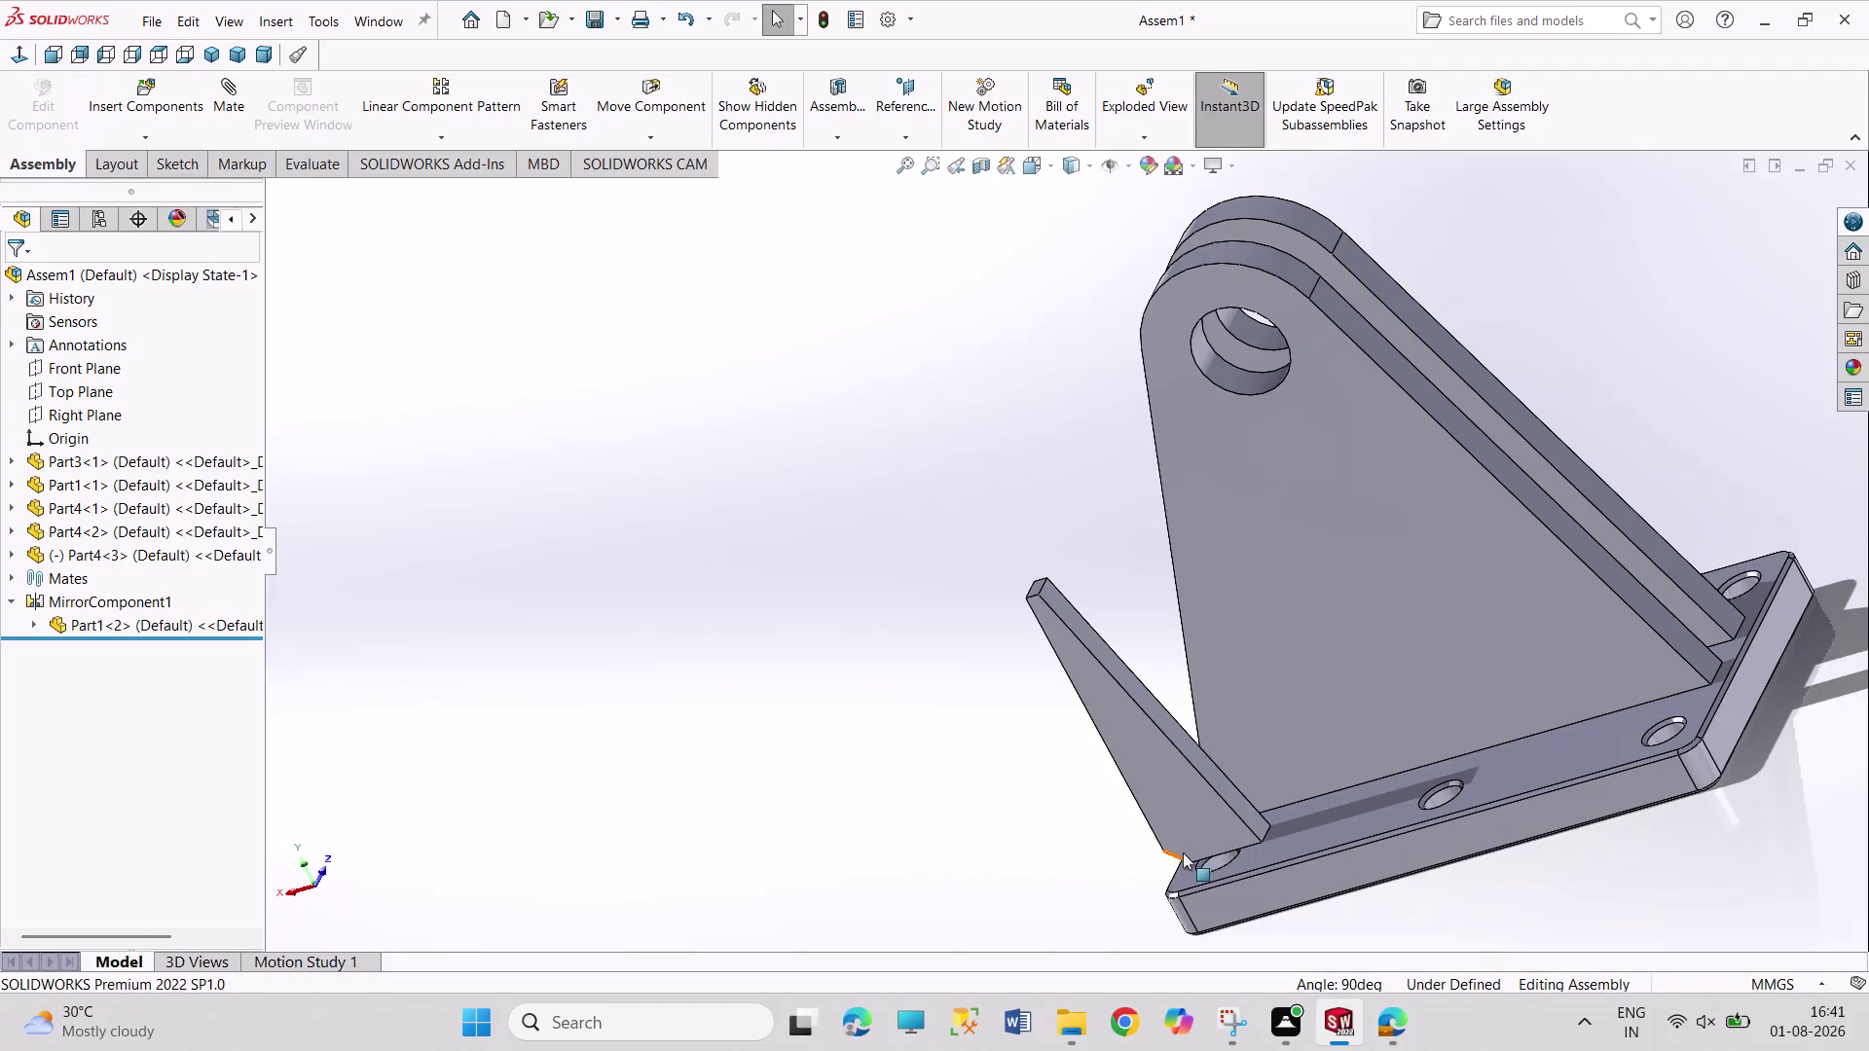
Remove the misplaced Part4<3> rib gusset from the bracket assembly.
drag(1190, 814, 810, 854)
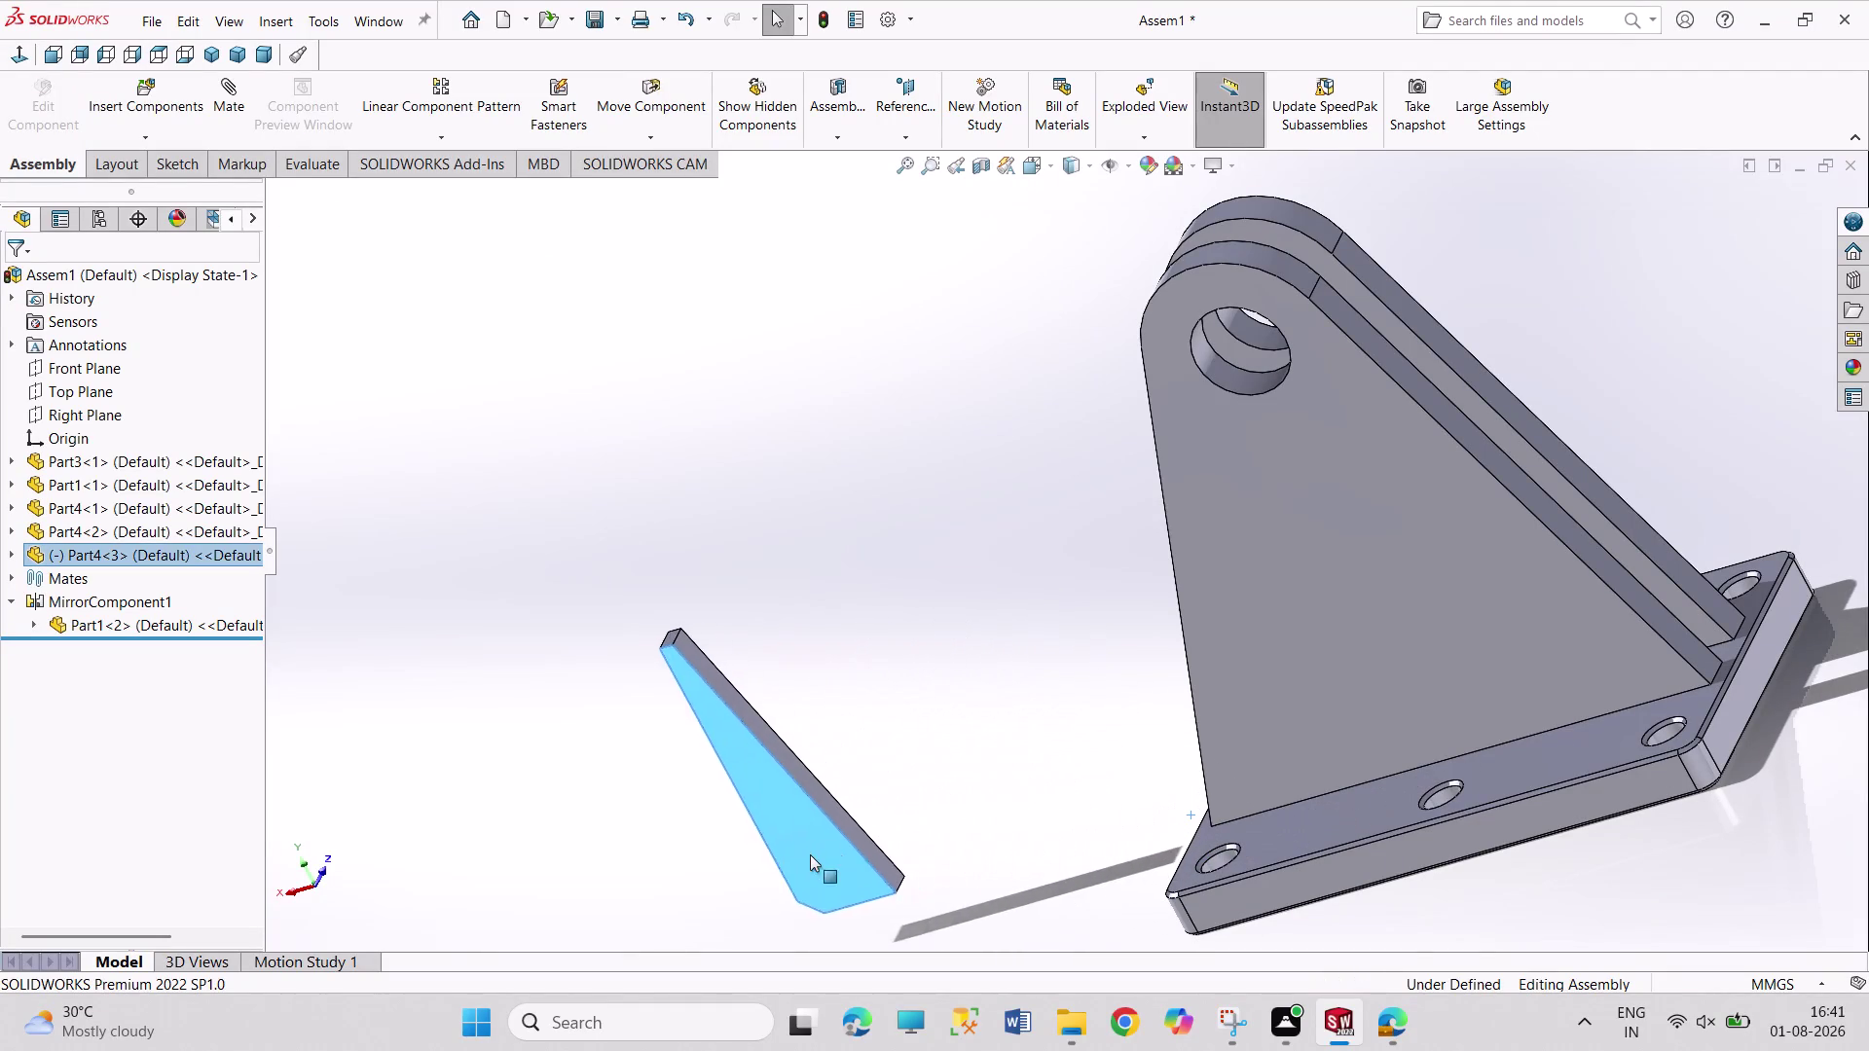
drag(810, 855, 1089, 832)
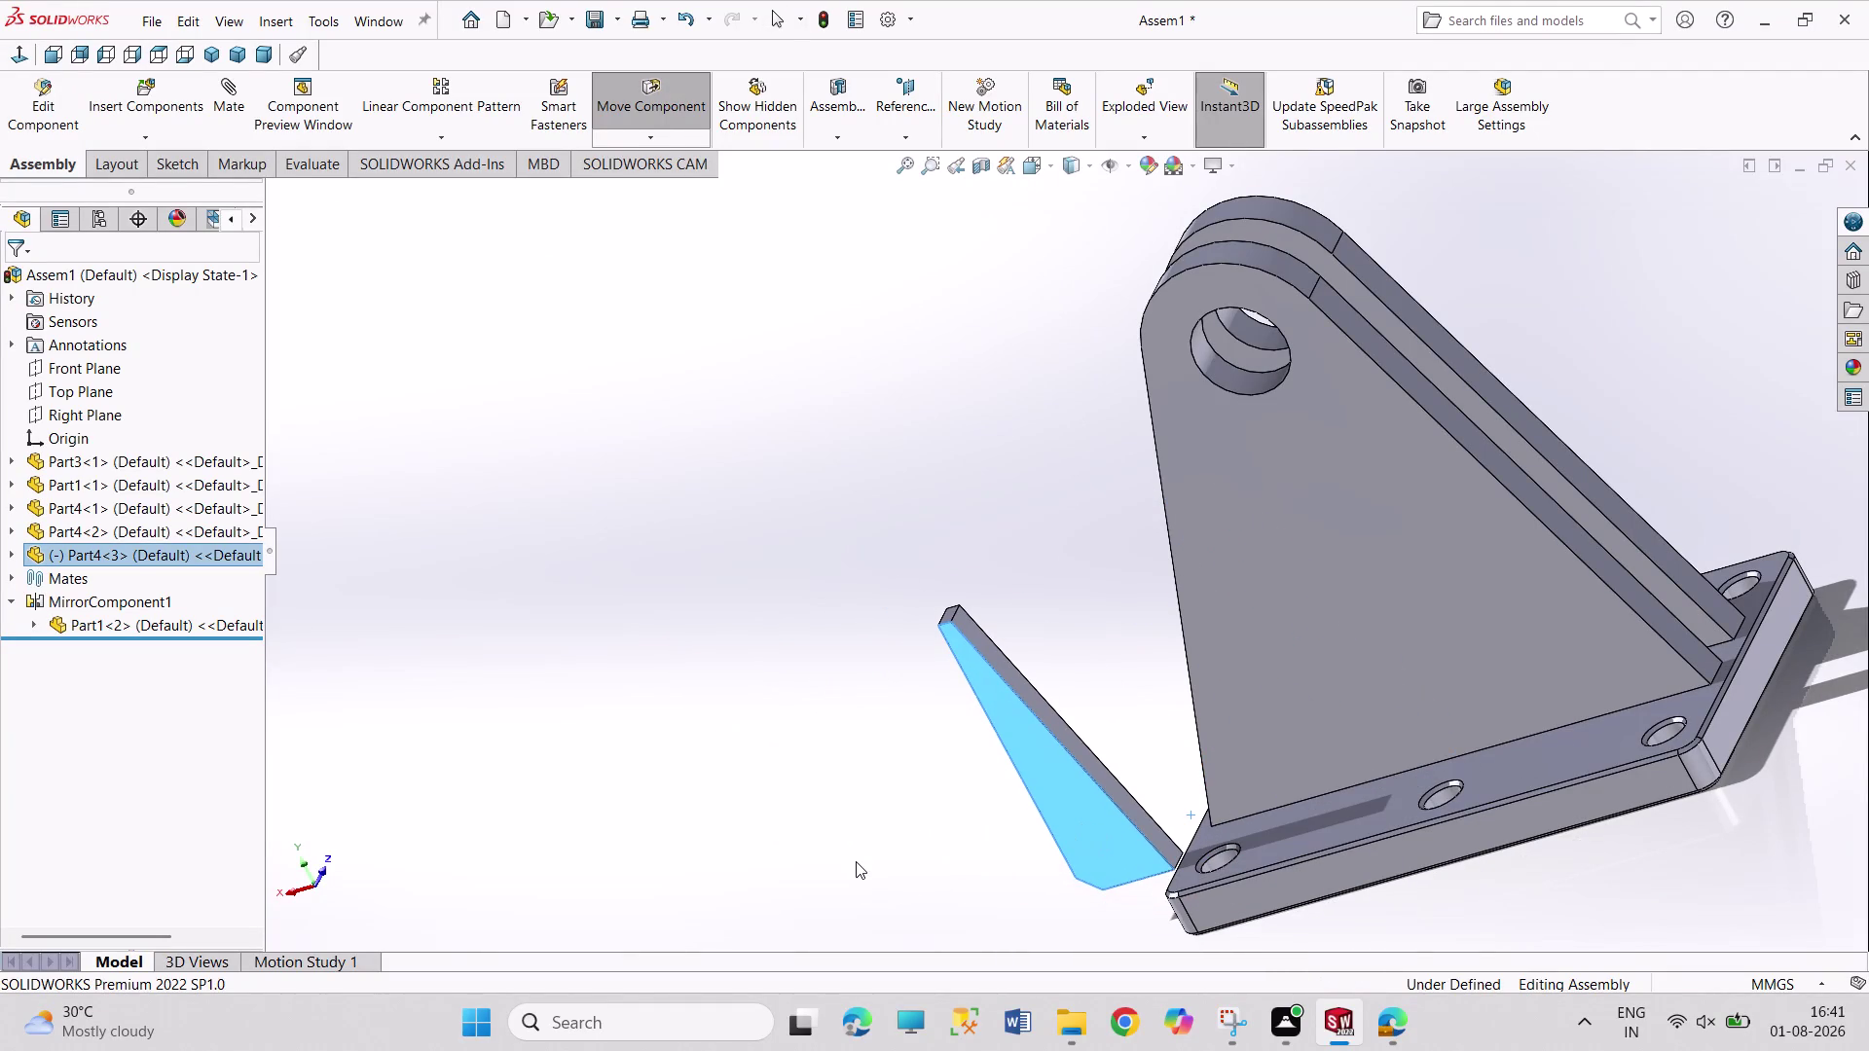
click(849, 852)
key(ctrl+z)
key(ctrl+z)
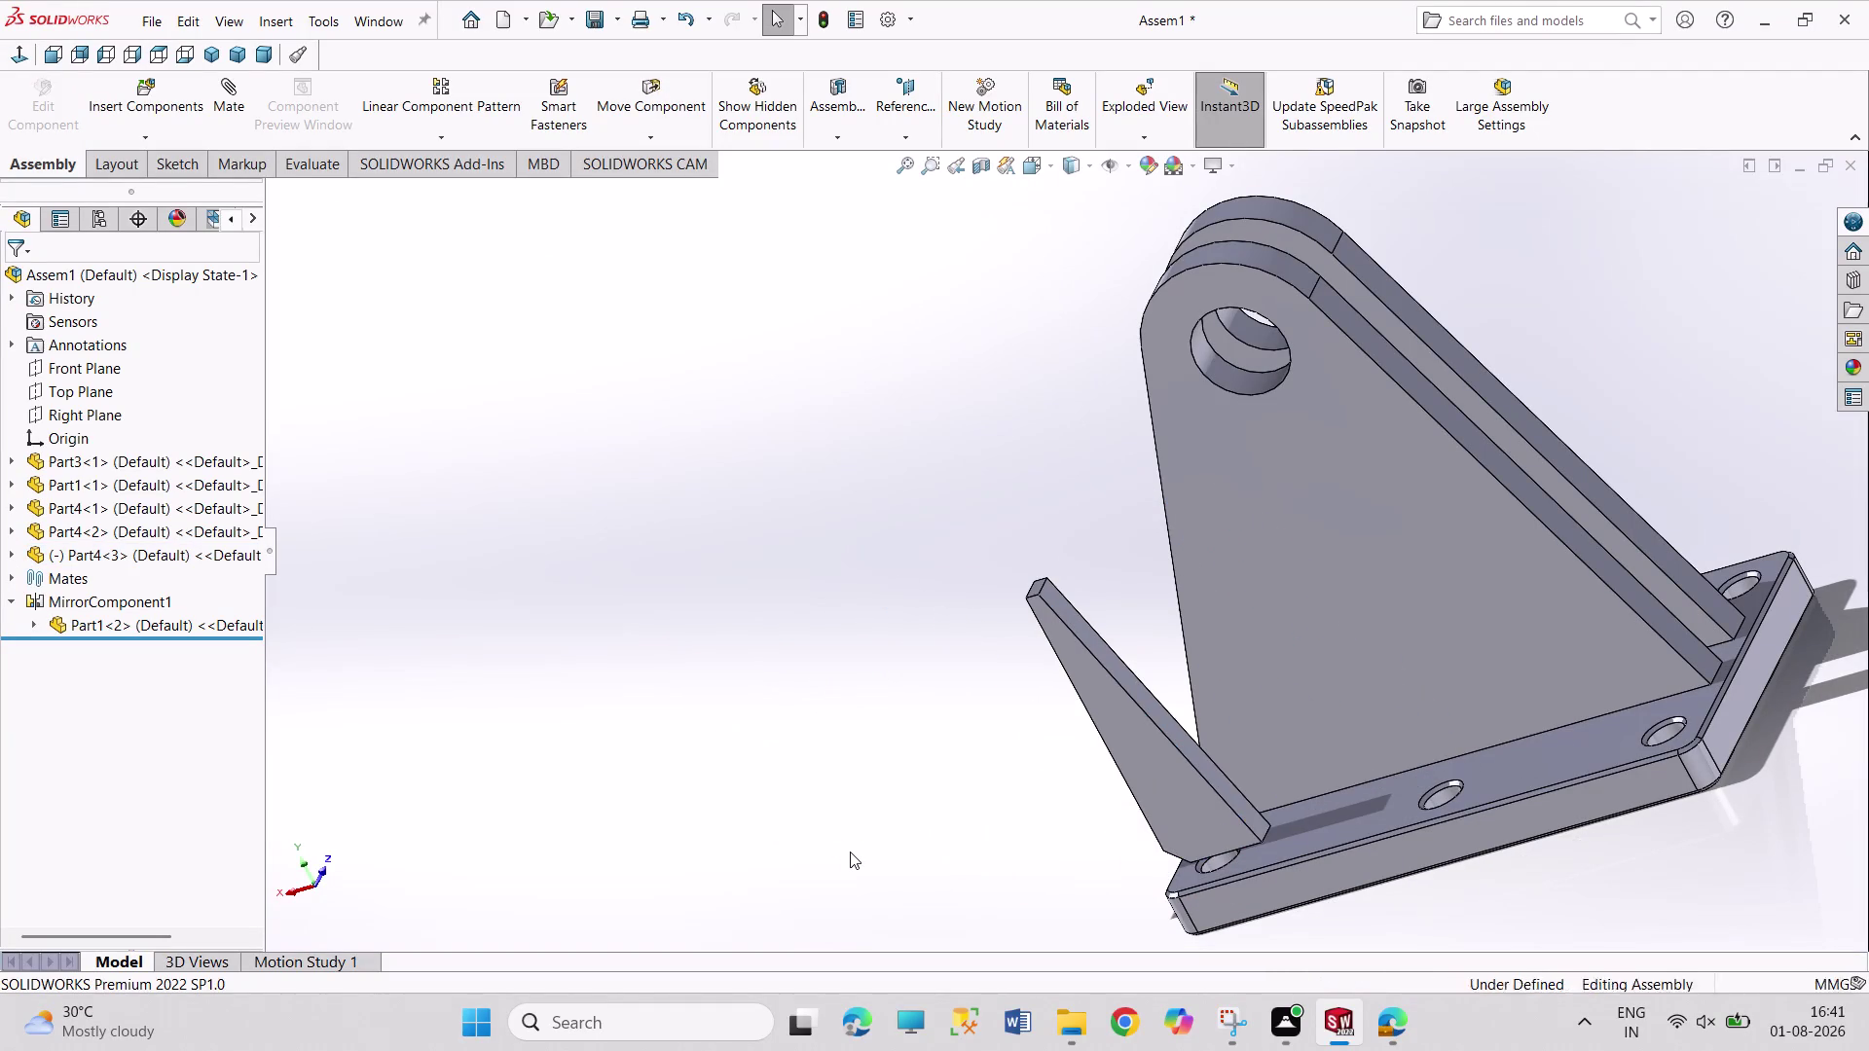
key(ctrl+z)
key(ctrl+z)
key(ctrl+z)
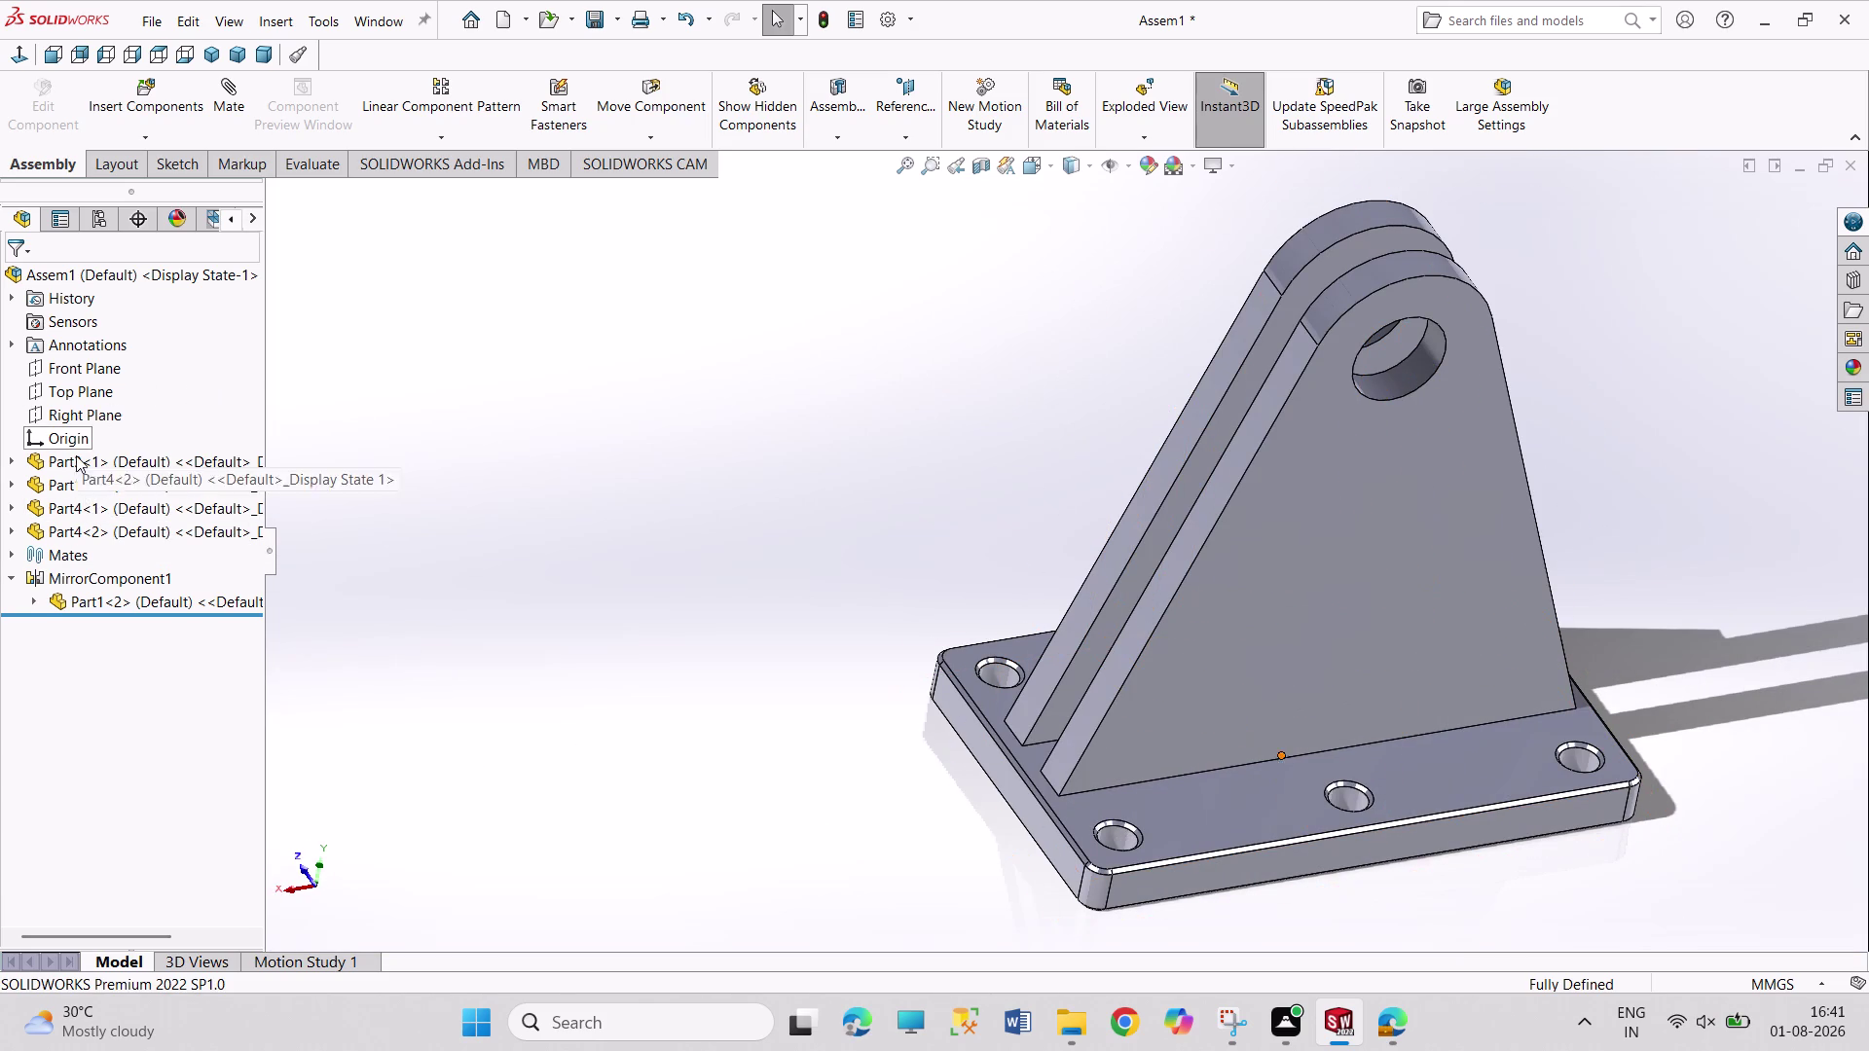
Insert a fresh copy of Part4 on the base plate near the upright.
click(155, 94)
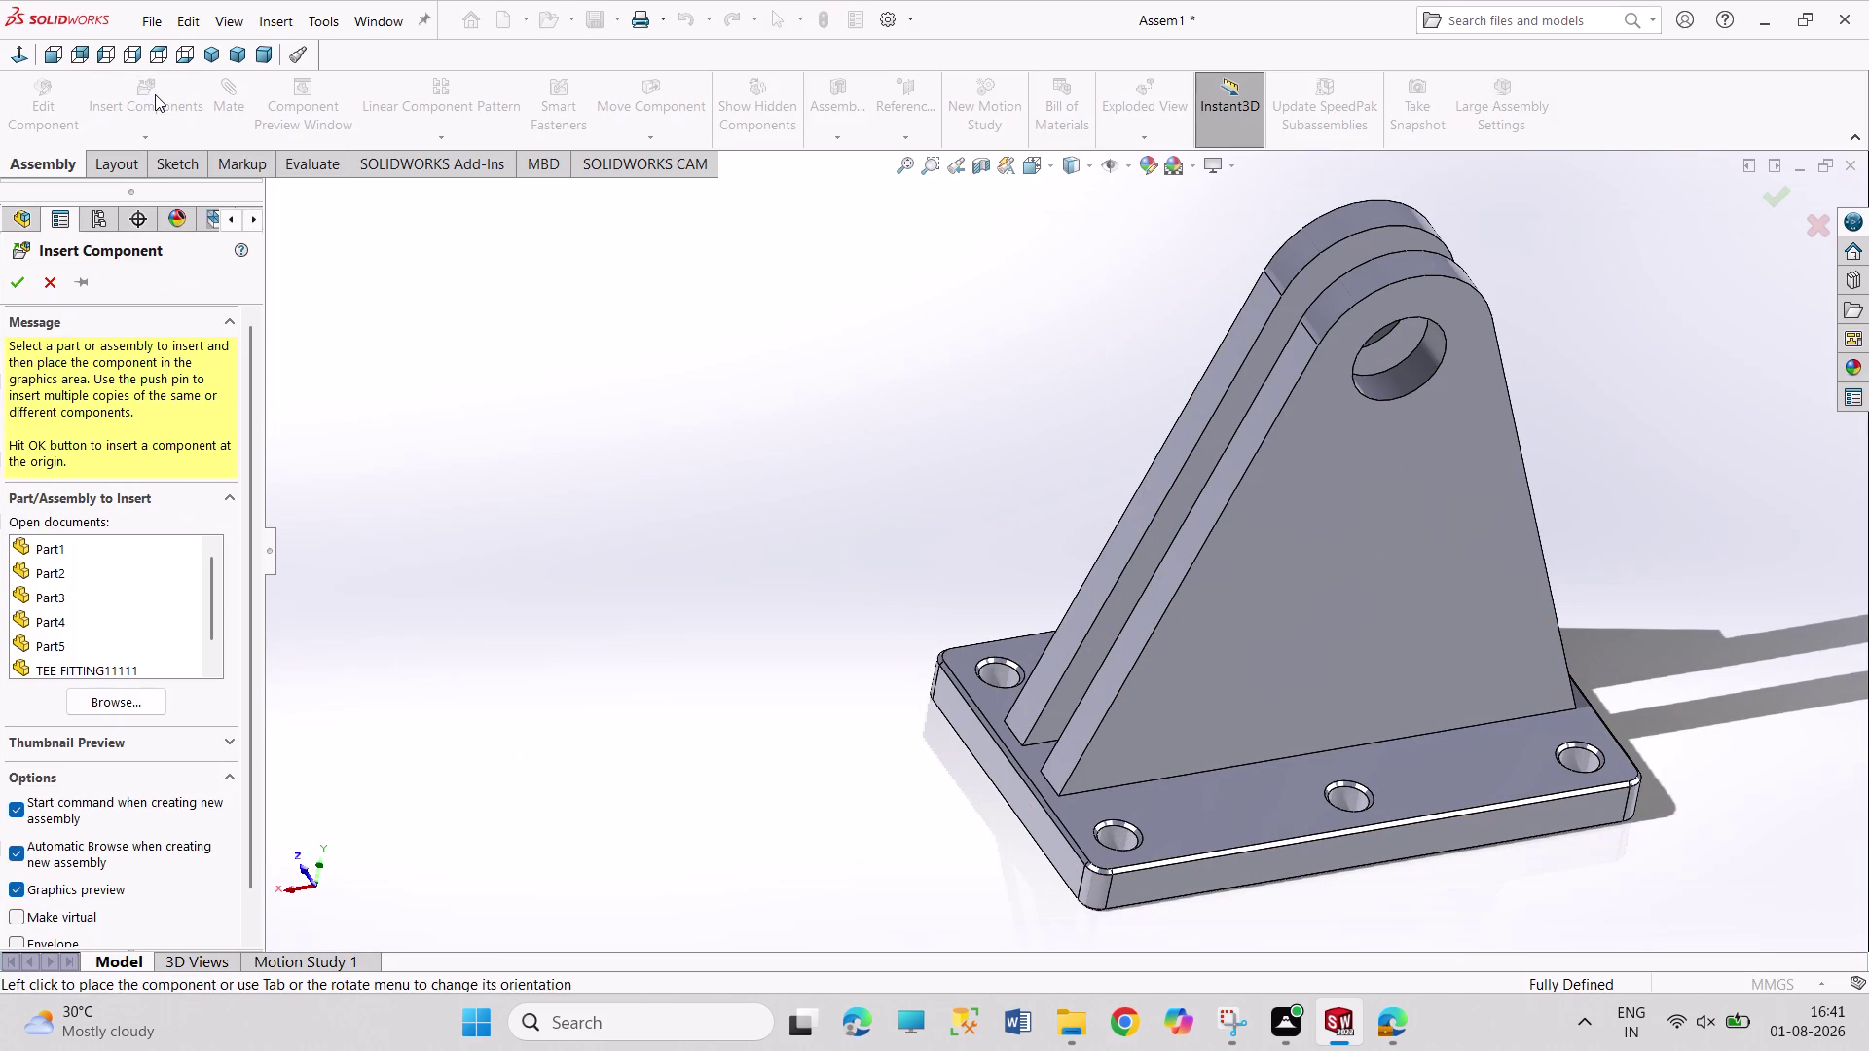
click(84, 620)
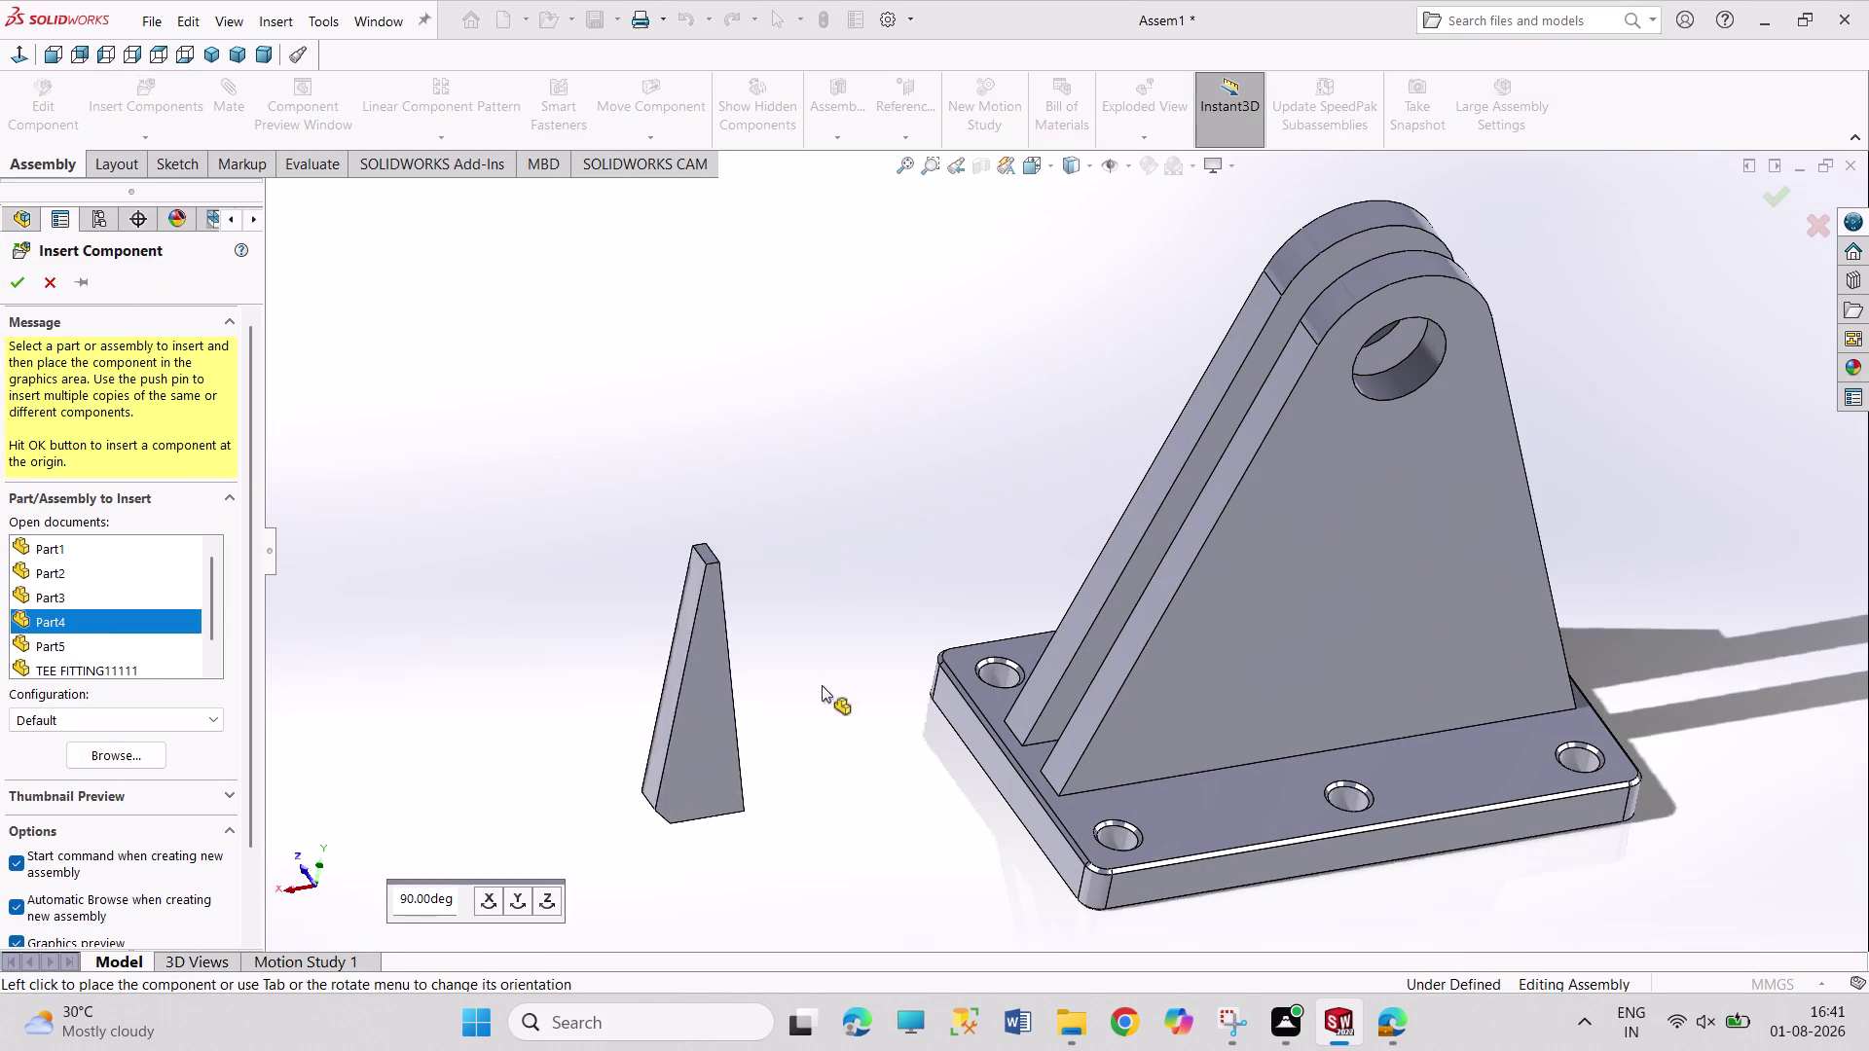
click(1256, 674)
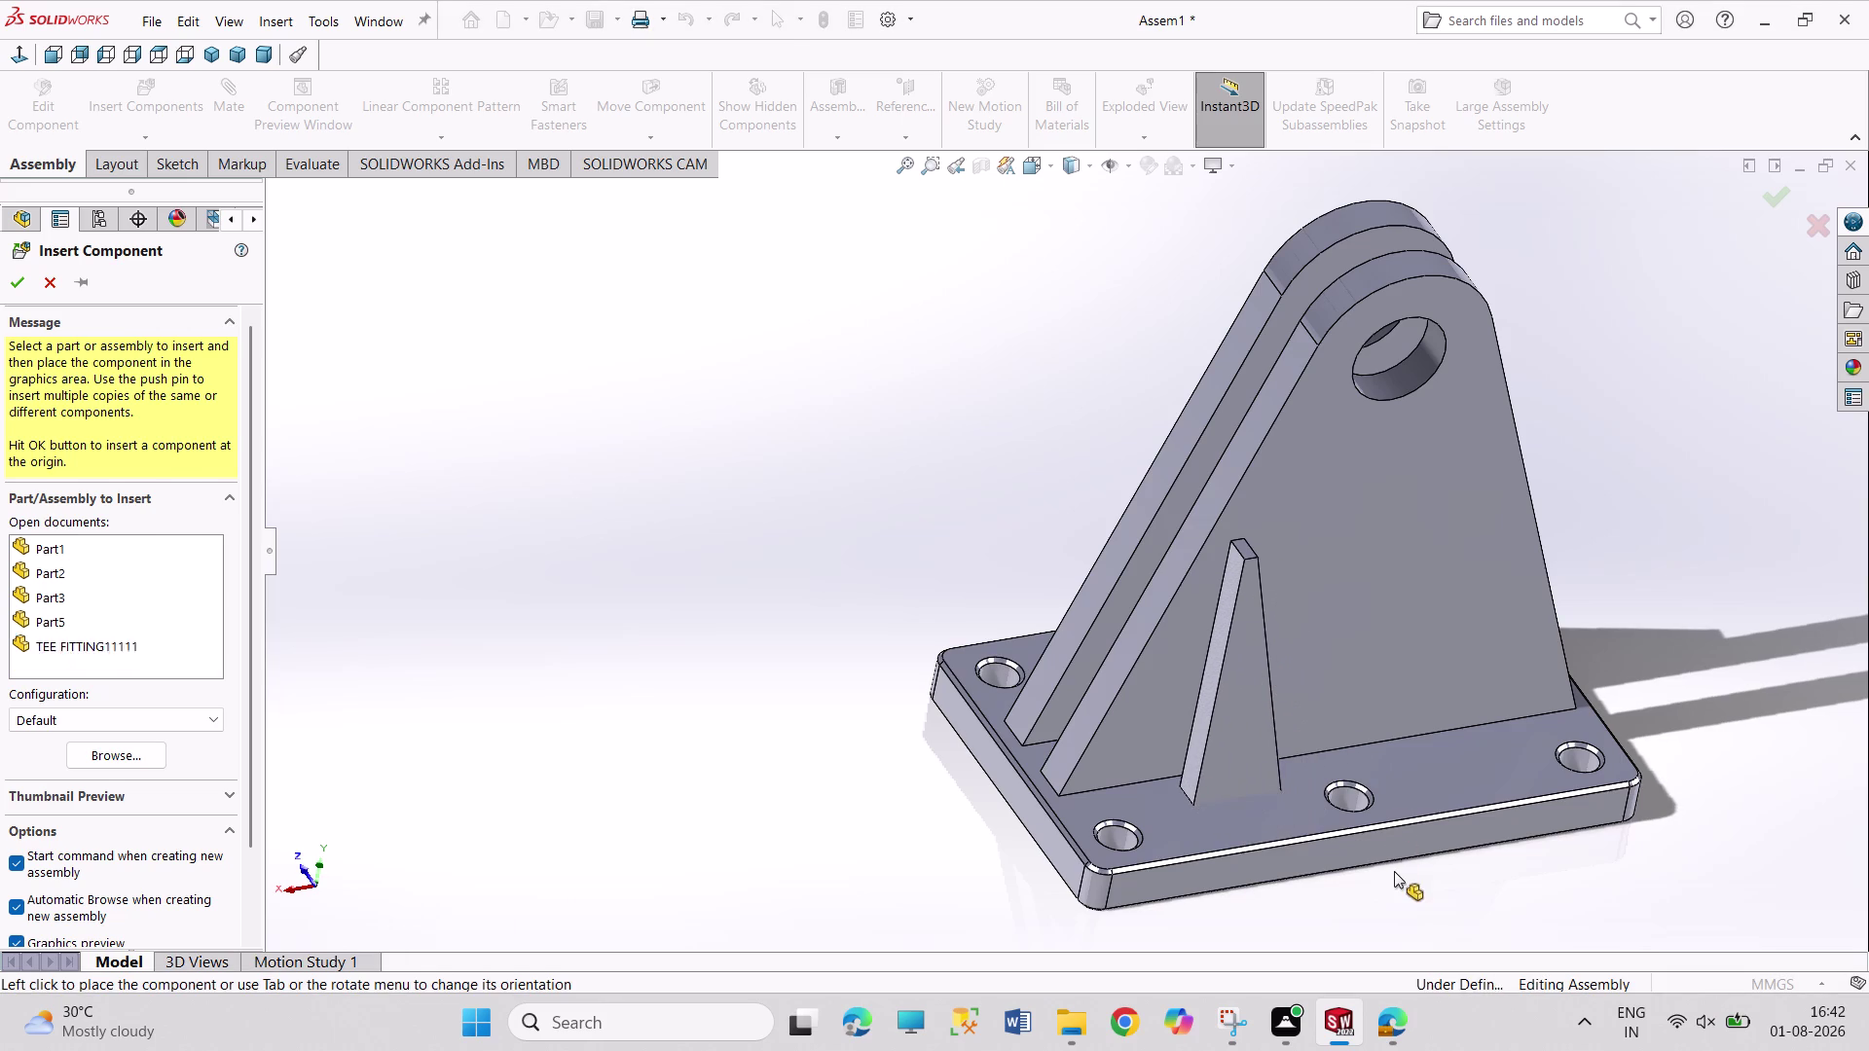
middle_drag(1393, 872, 1271, 849)
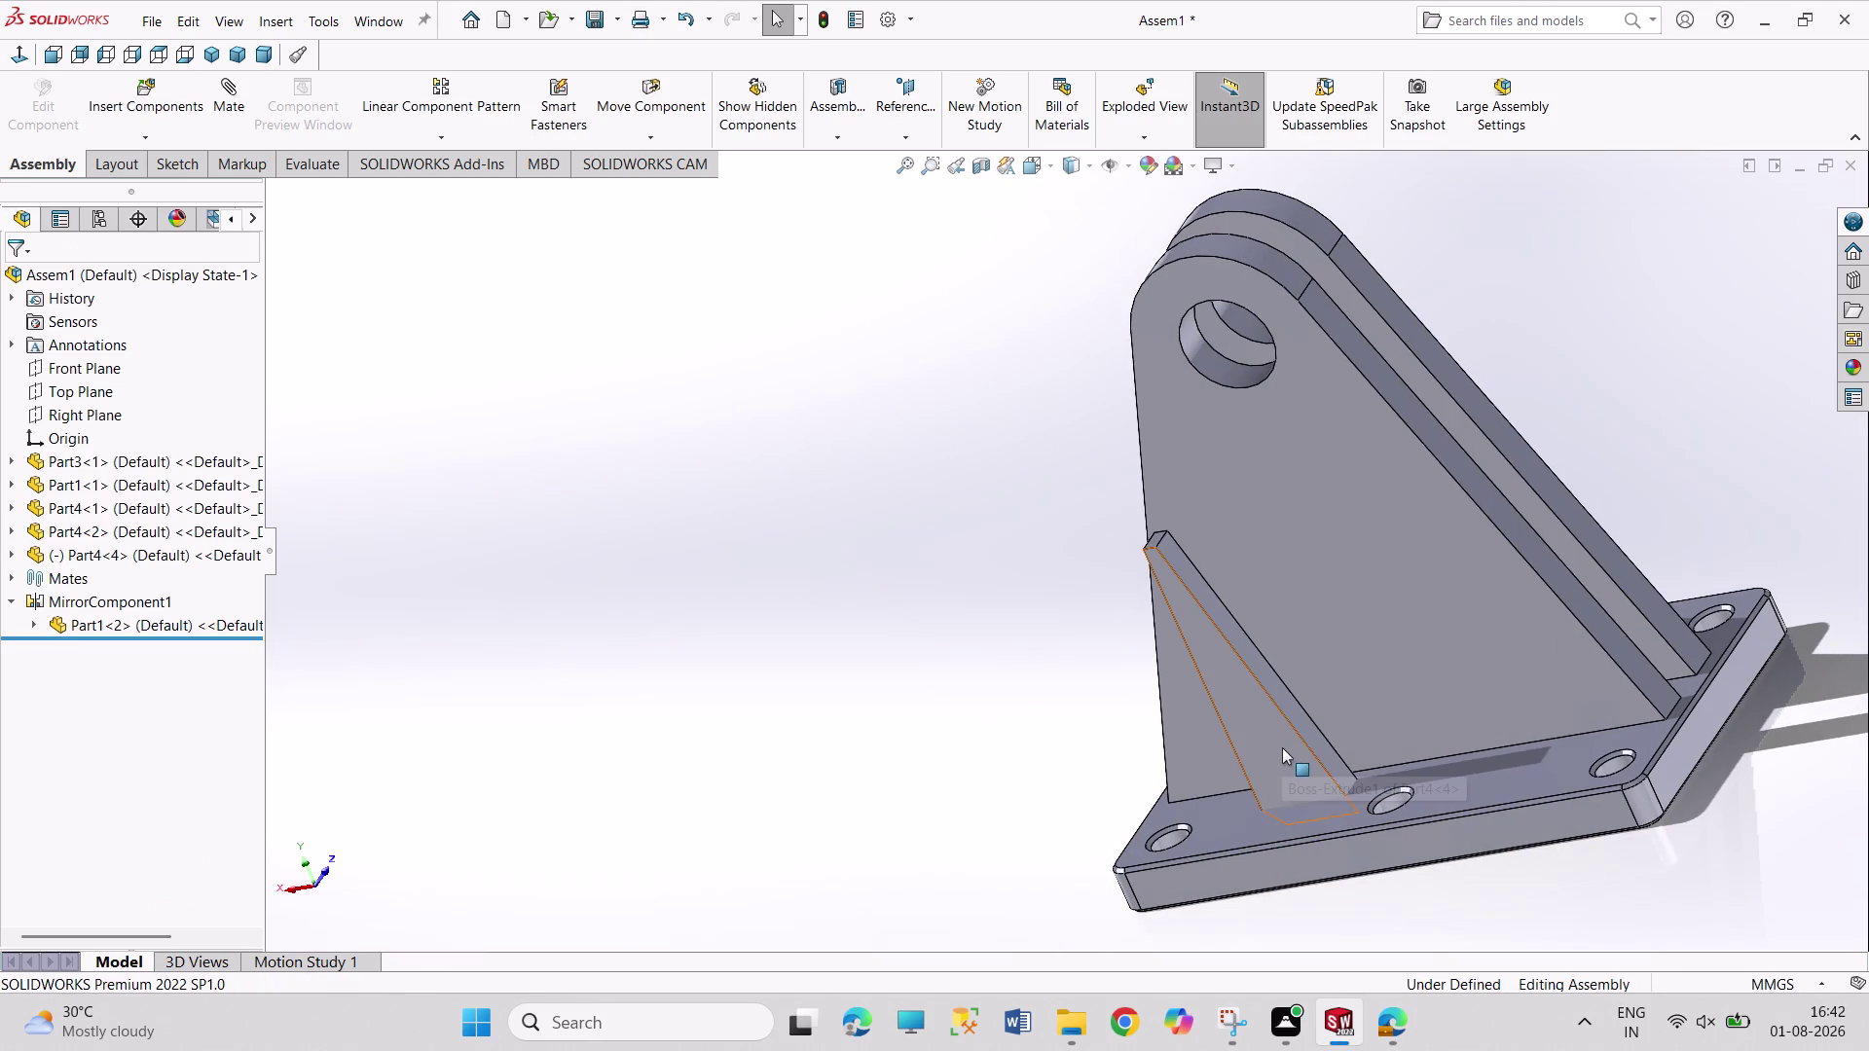
Mate the rib's bottom face coincident with the base plate top, then pick rib and upright faces.
drag(1282, 747, 1231, 688)
middle_drag(1298, 791, 1215, 697)
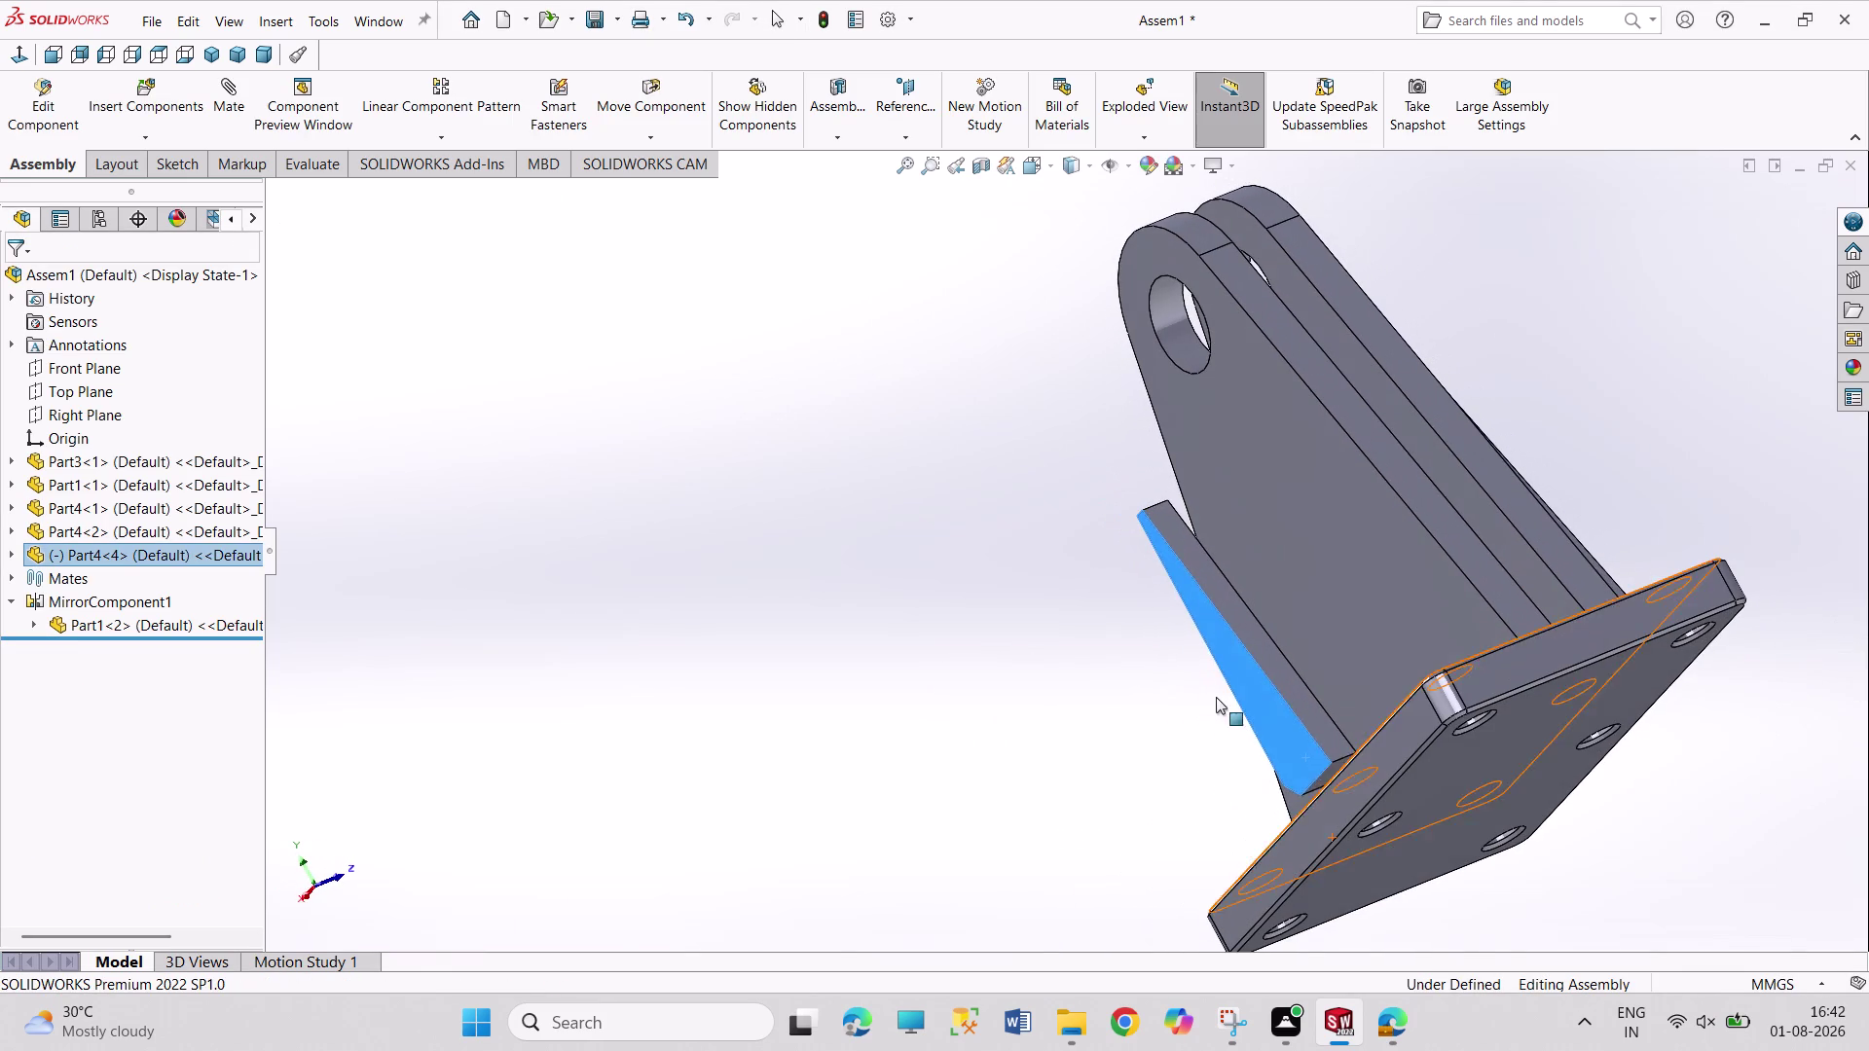
click(1321, 779)
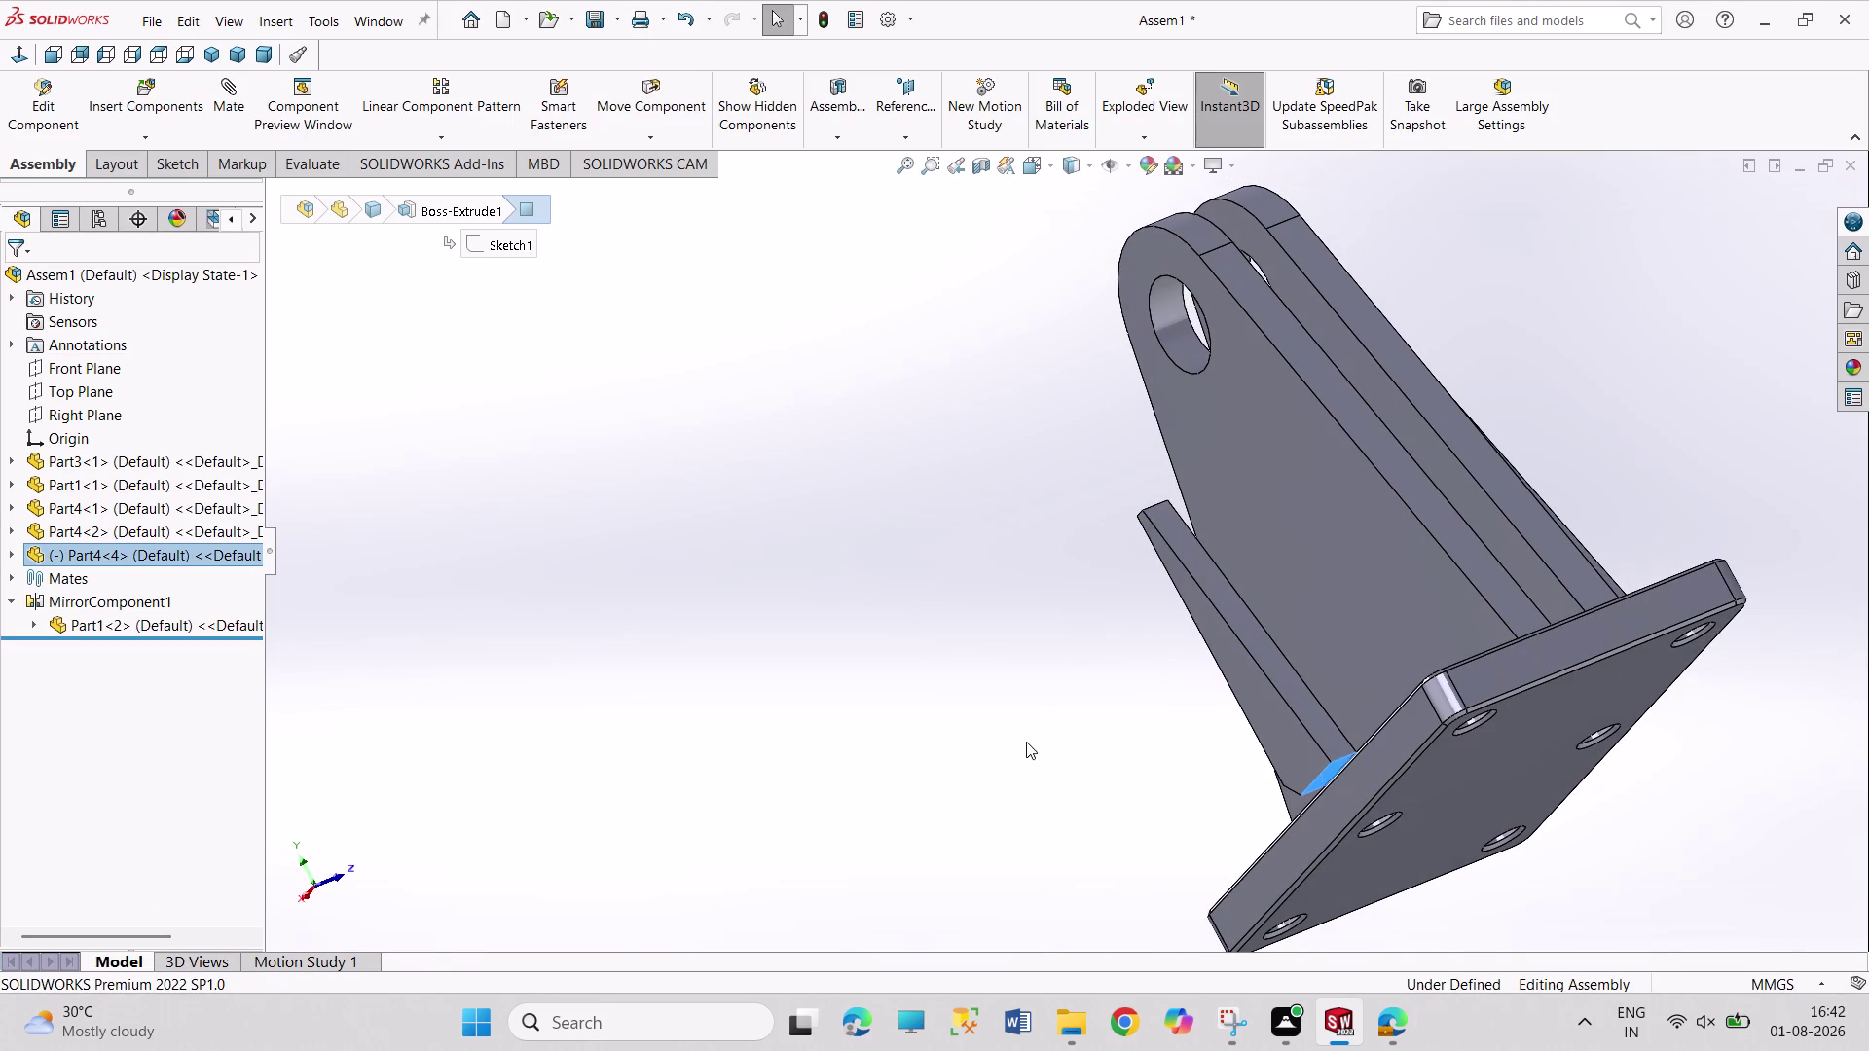
middle_drag(1026, 742, 1100, 903)
scroll(down, 3)
click(1392, 812)
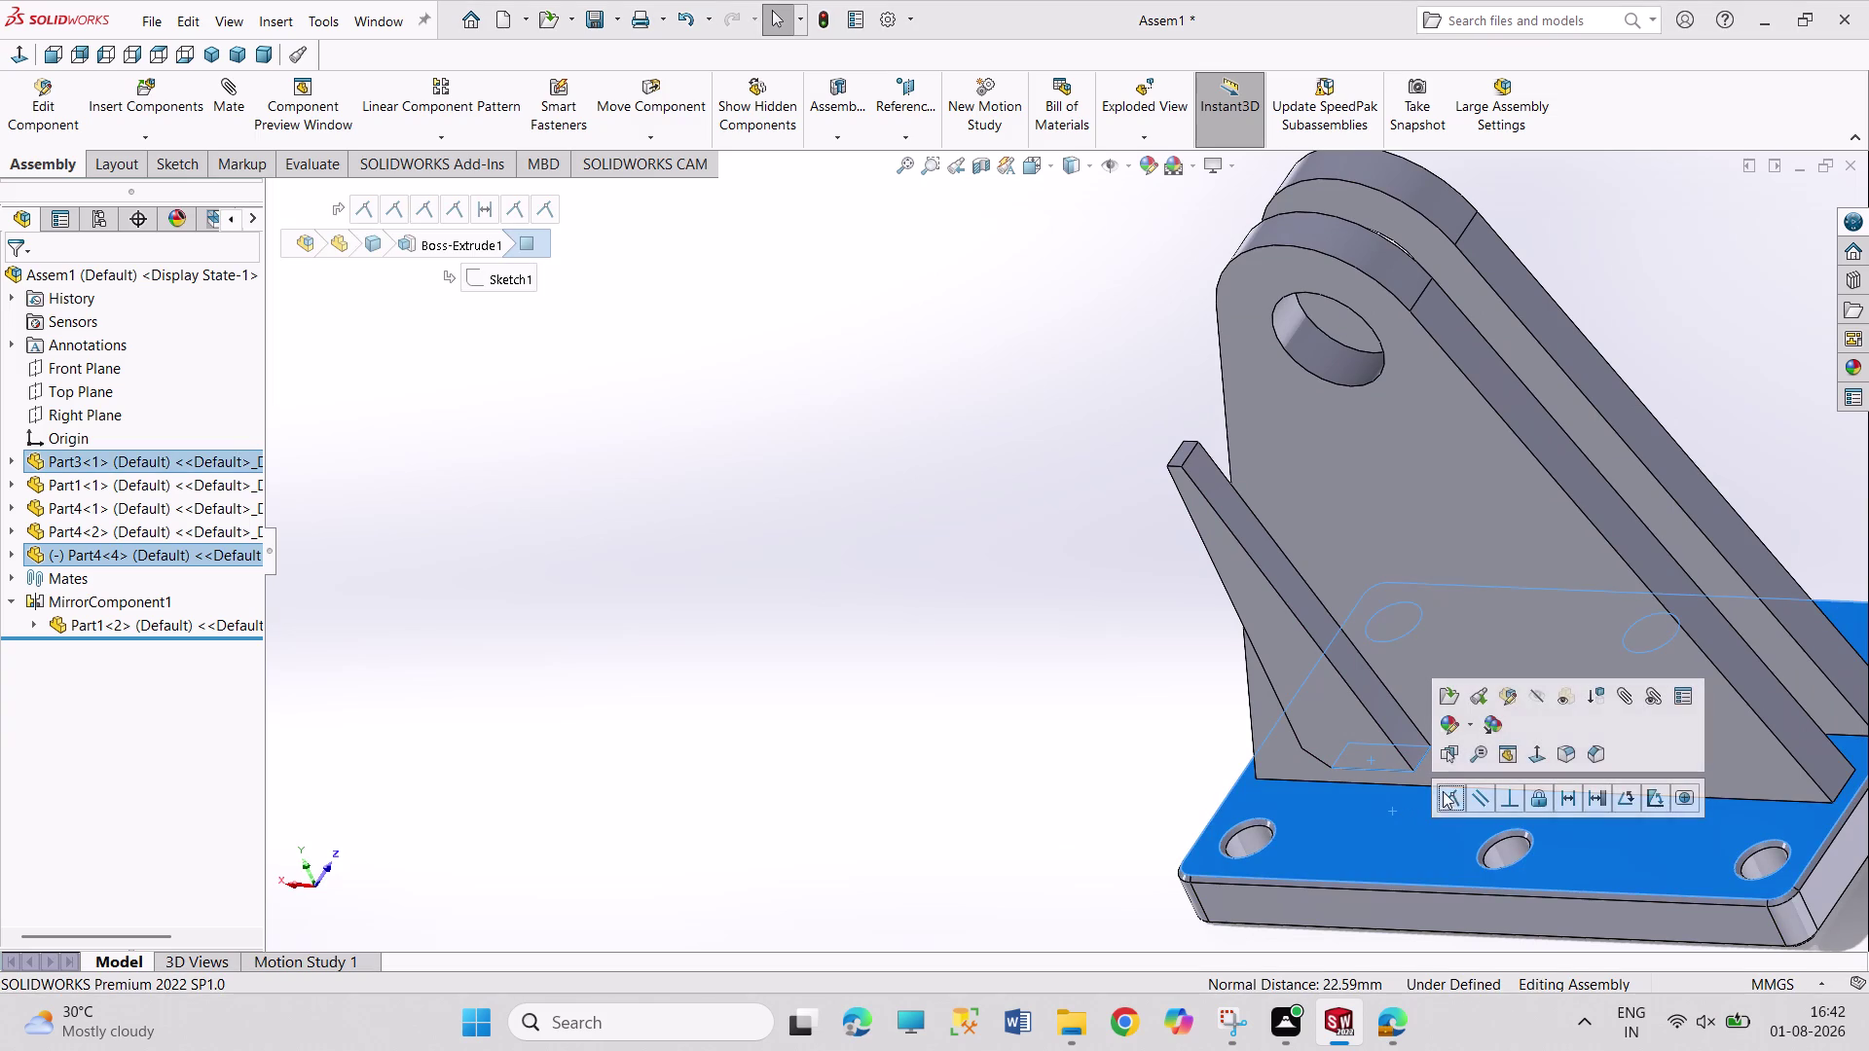
click(1445, 801)
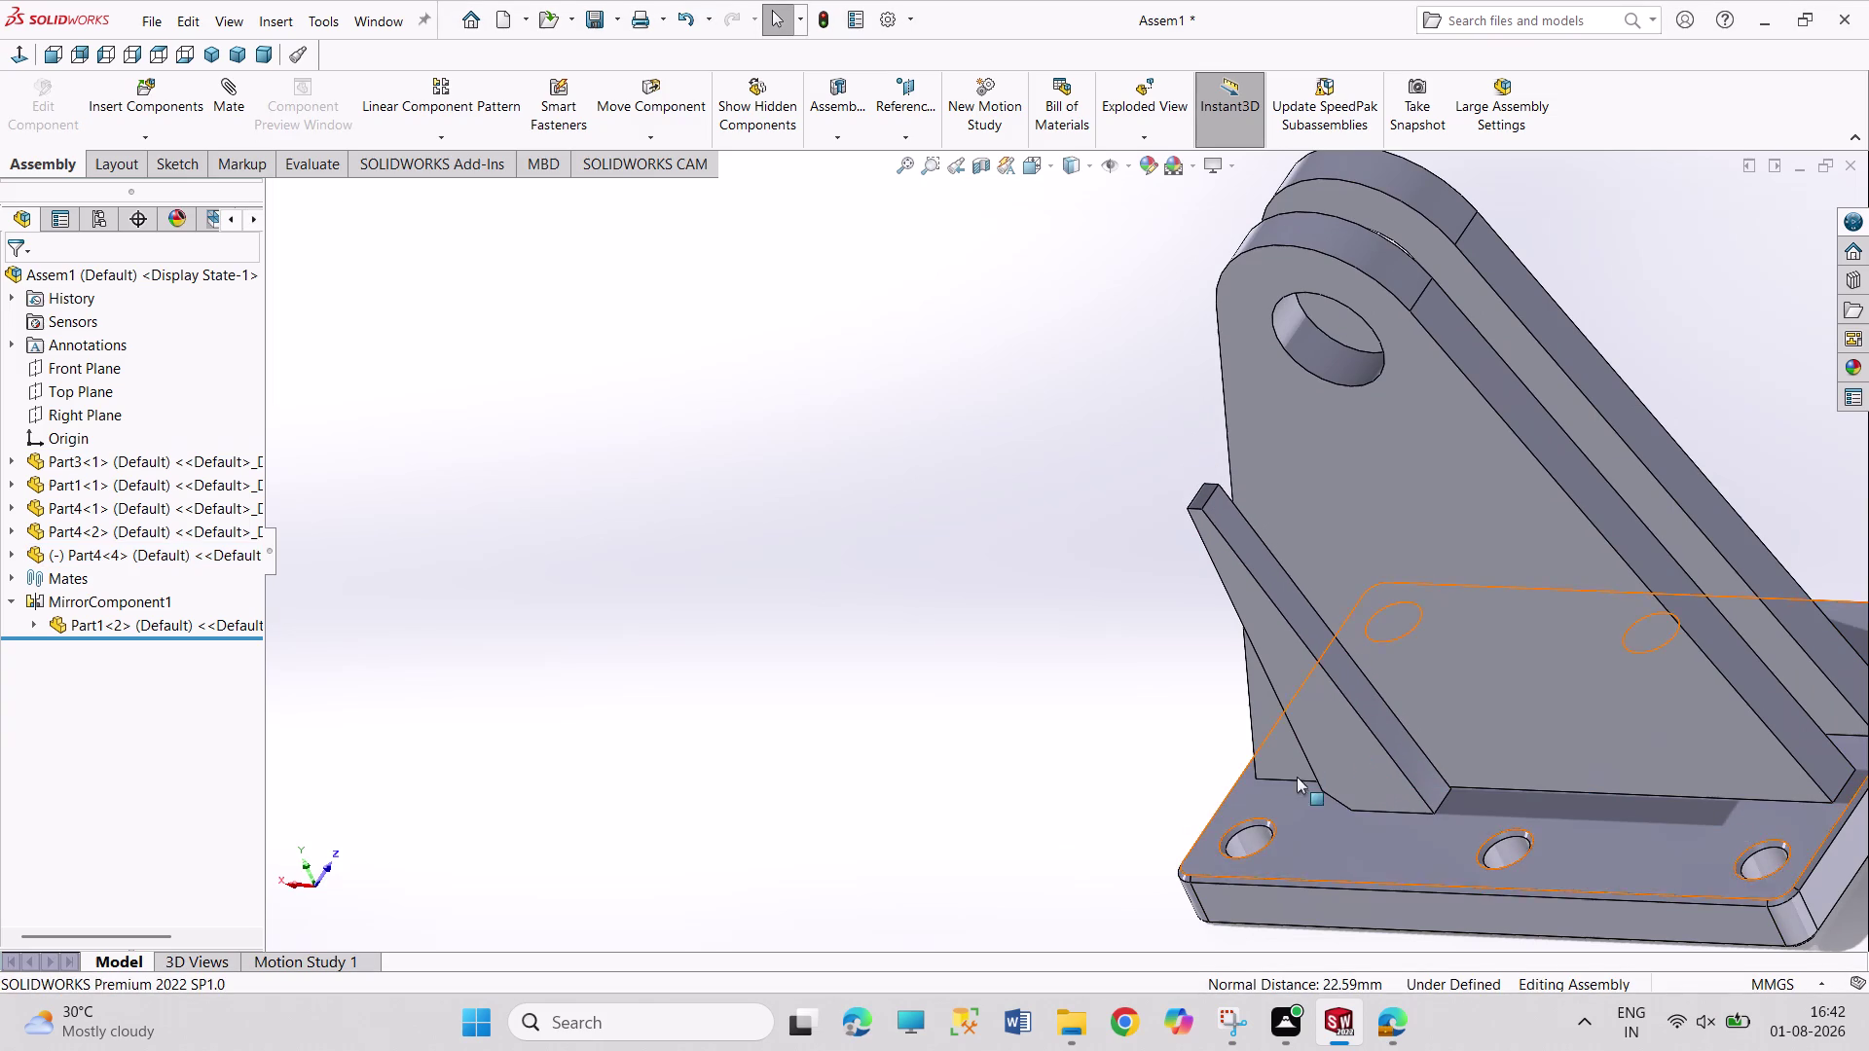
click(1363, 704)
click(1396, 656)
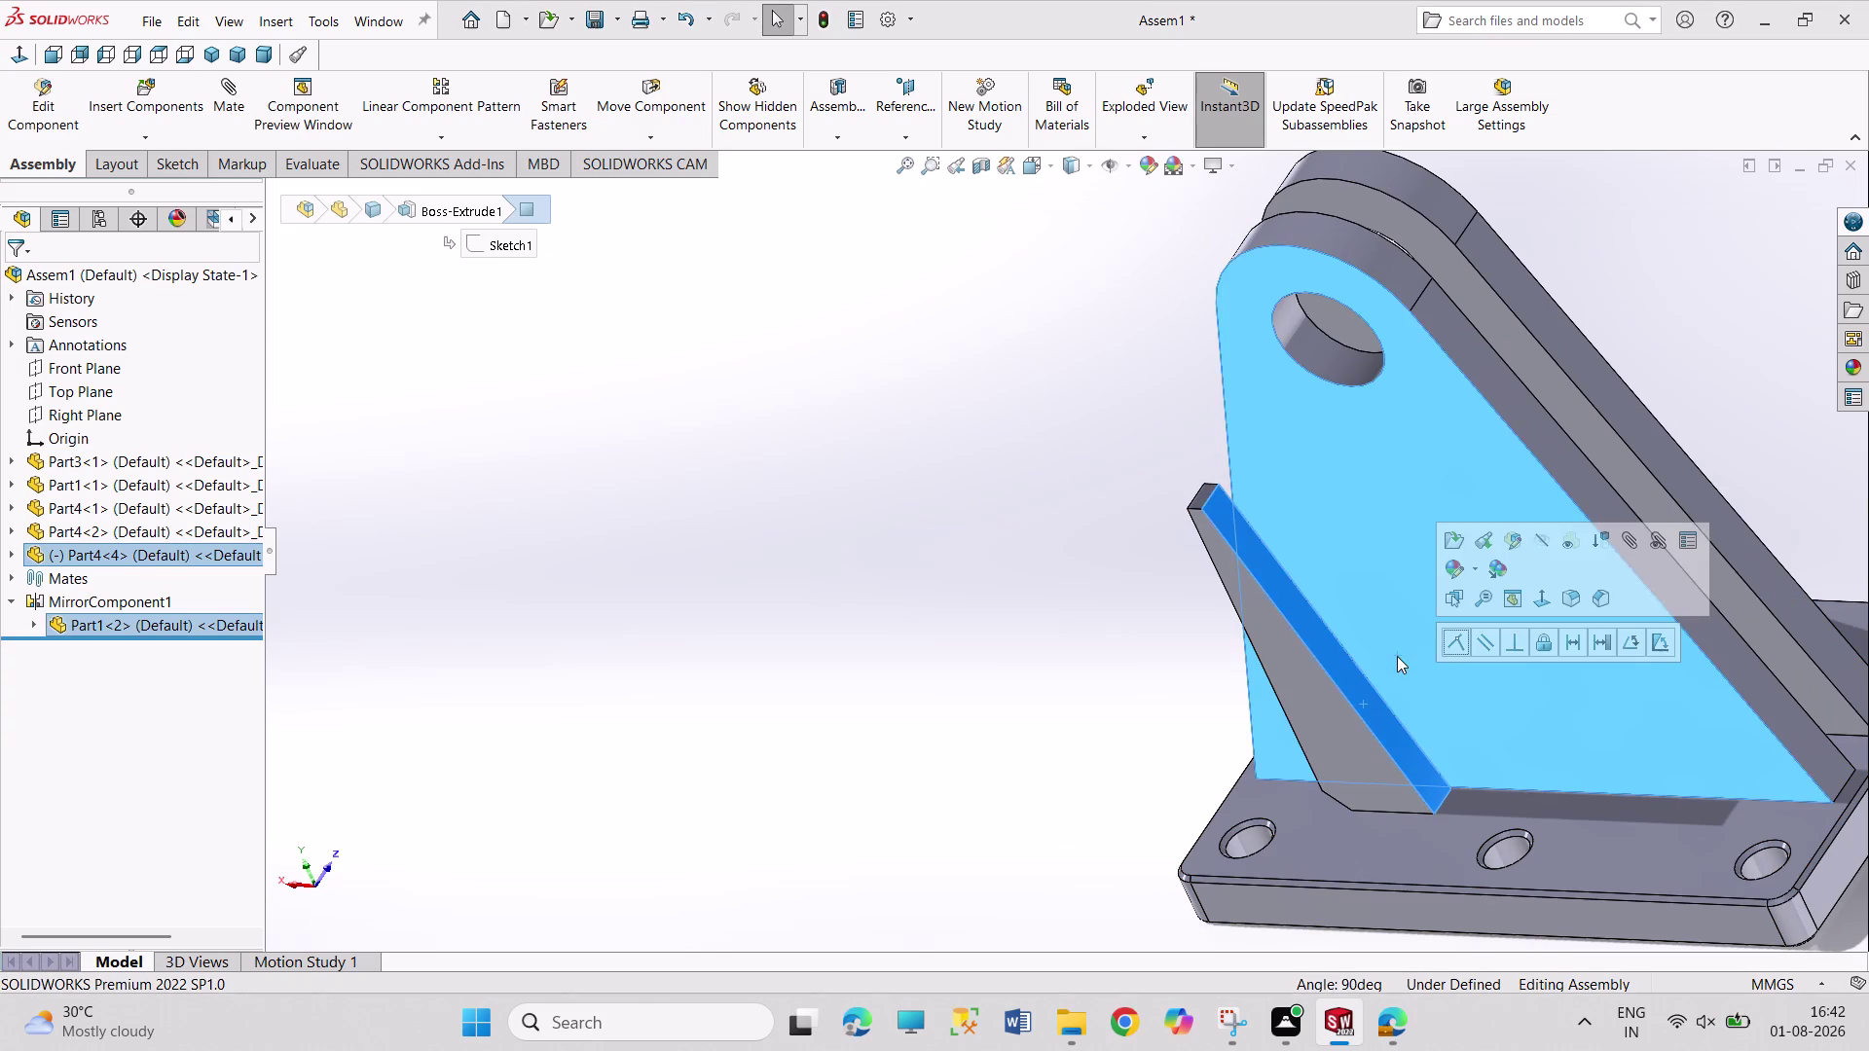